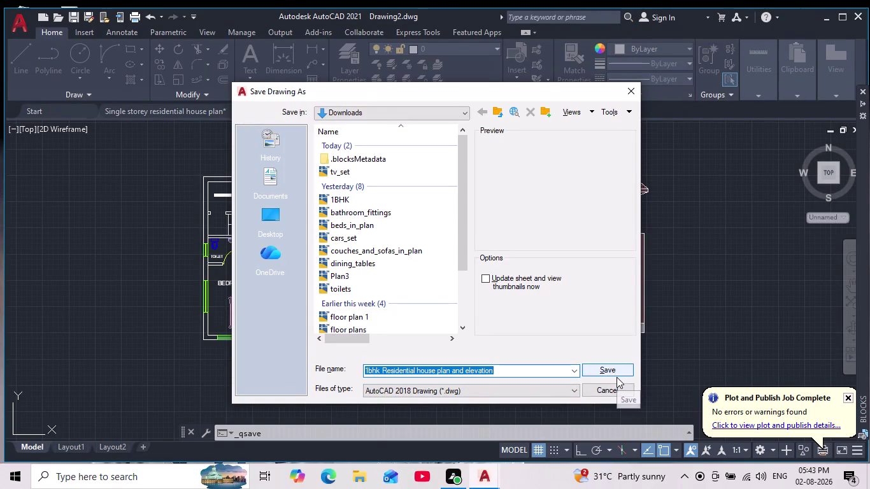
Save the drawing in Downloads as '1bhk Residential house plan and elevation', AutoCAD 2018 DWG.
click(448, 113)
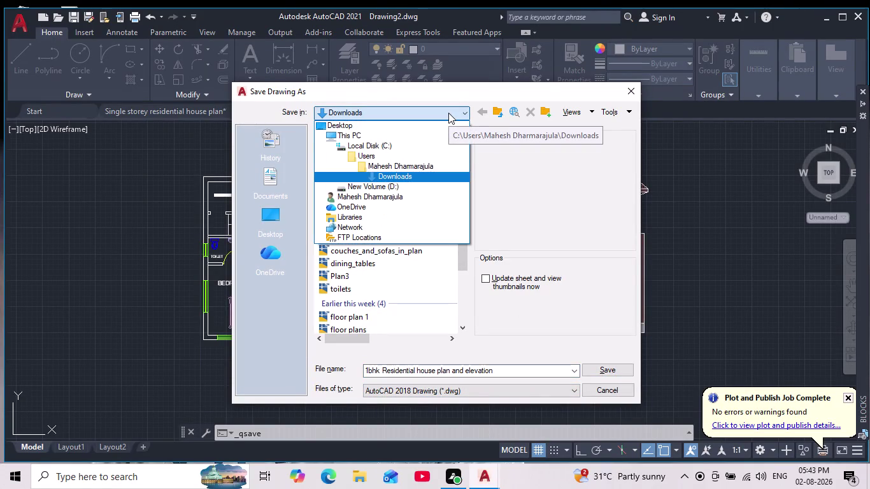
click(448, 113)
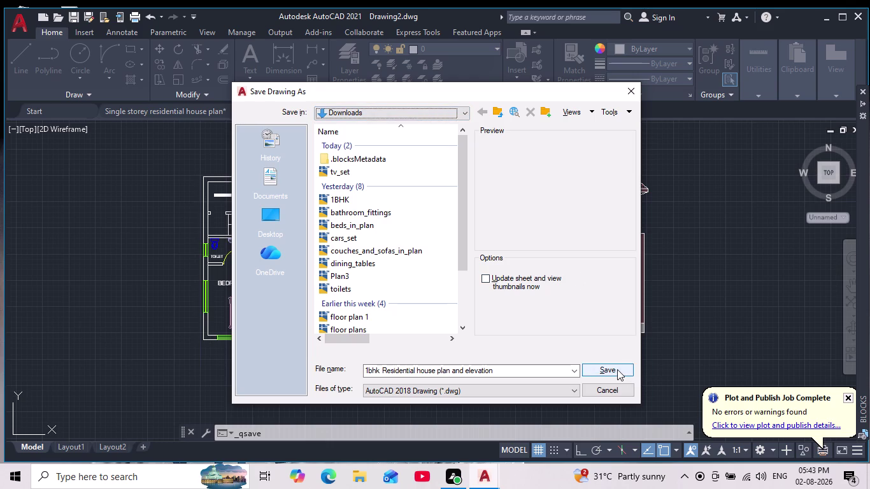
click(617, 369)
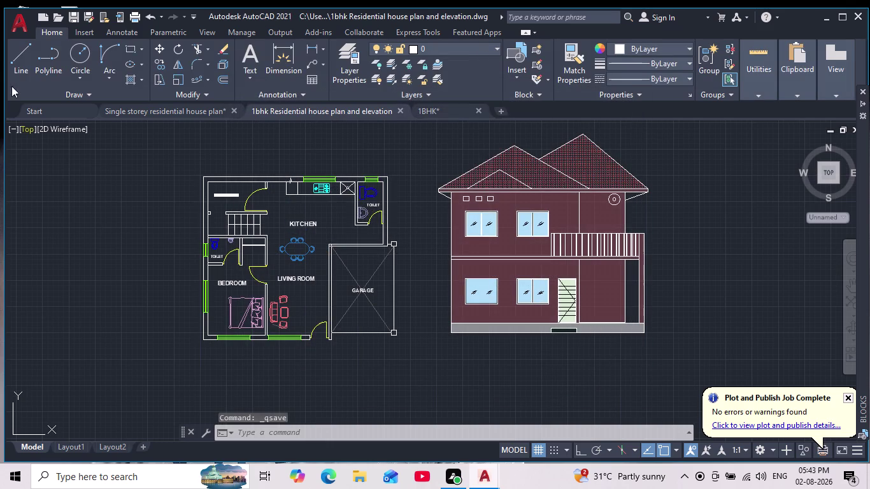
click(18, 23)
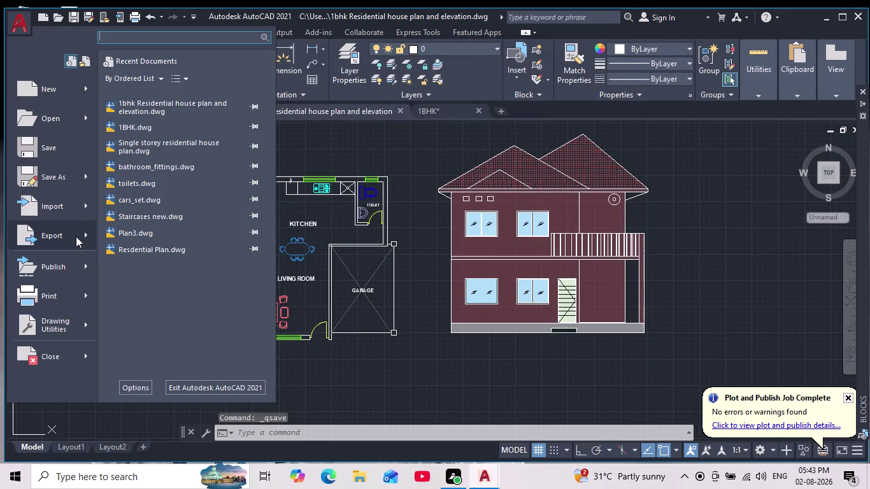
Export to PDF as '1bhk Residential house plan and elevation.pdf' on the Desktop.
click(82, 235)
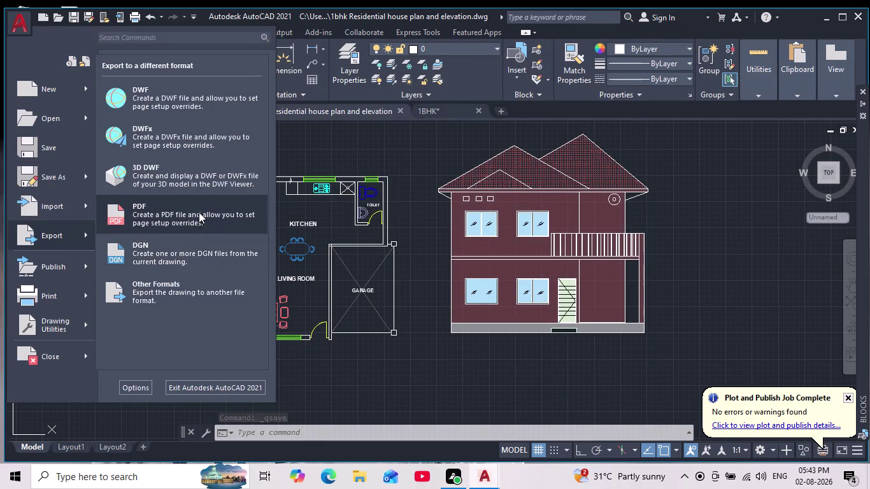
click(198, 211)
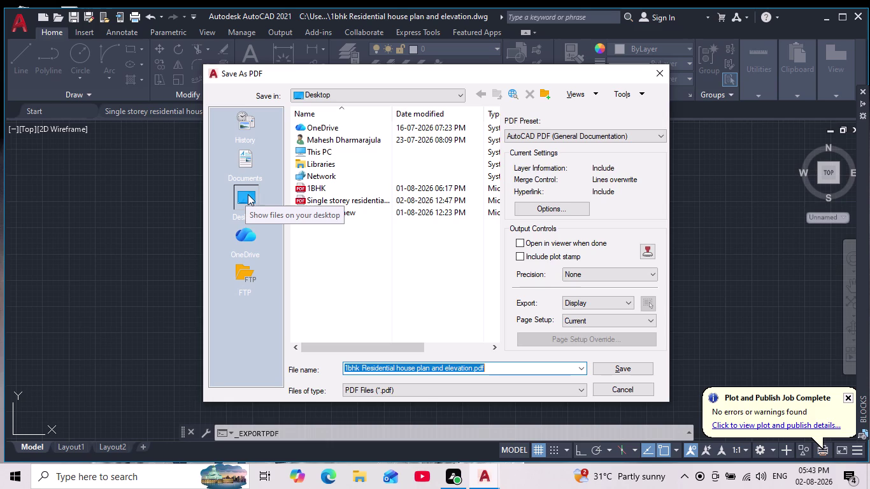
click(612, 367)
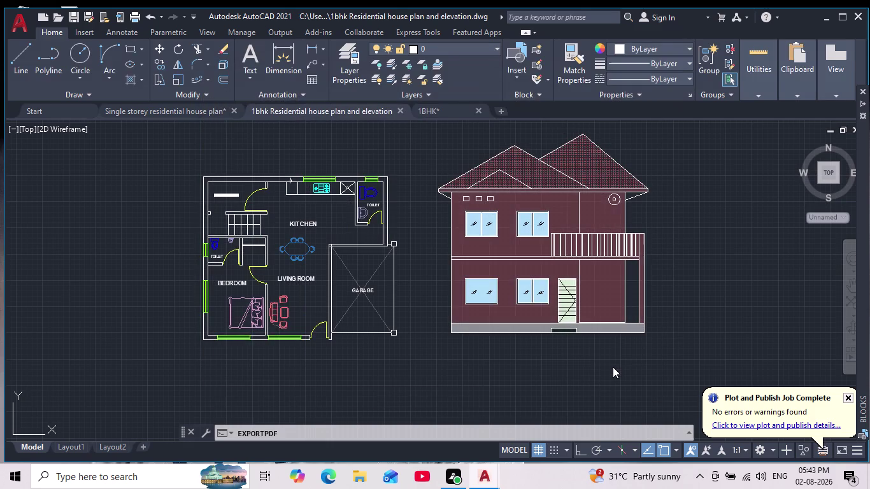